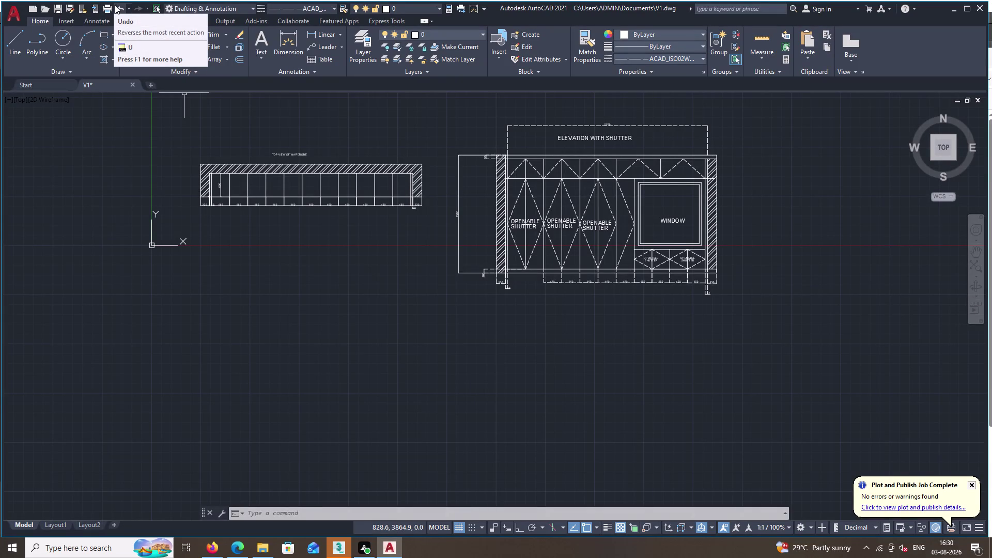
Bring up Save Drawing As for the V1 wardrobe drawing.
double_click(69, 7)
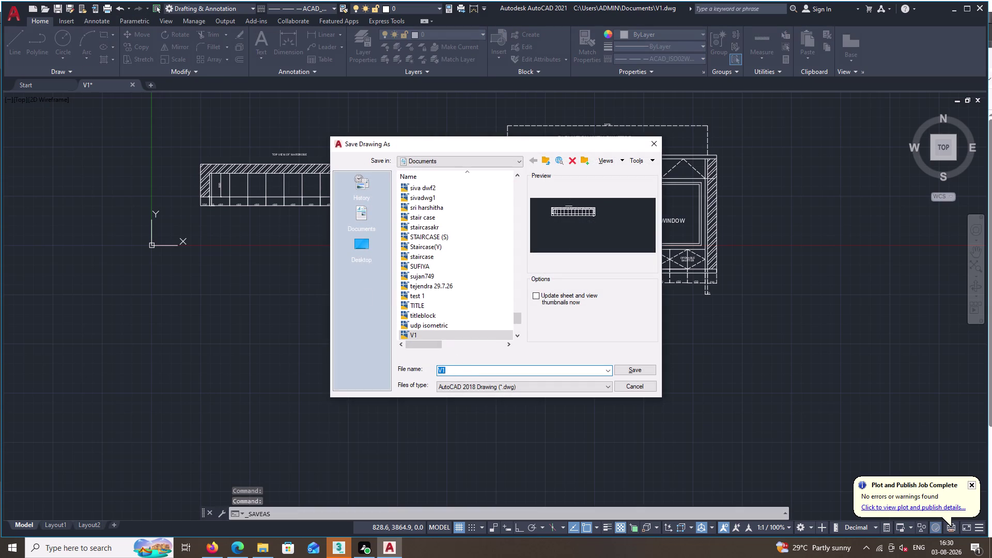
Replace the file name with 'V2' and save the drawing as V2.dwg.
key(BackSpace)
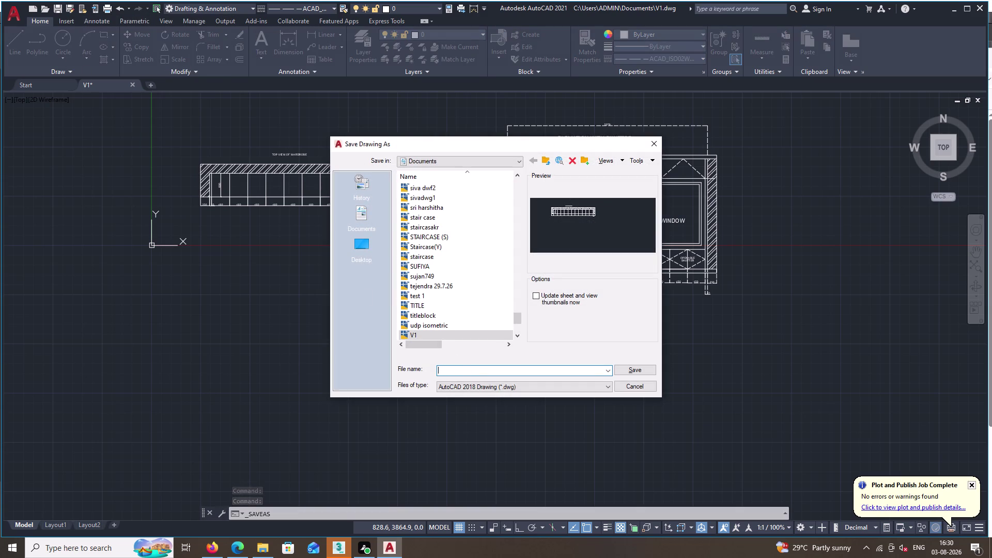
text(V2)
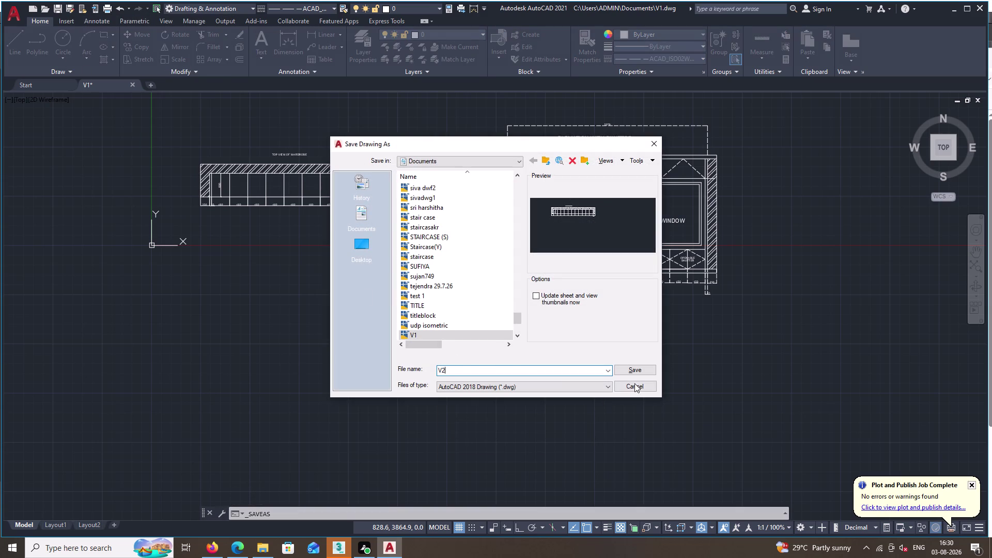
double_click(640, 369)
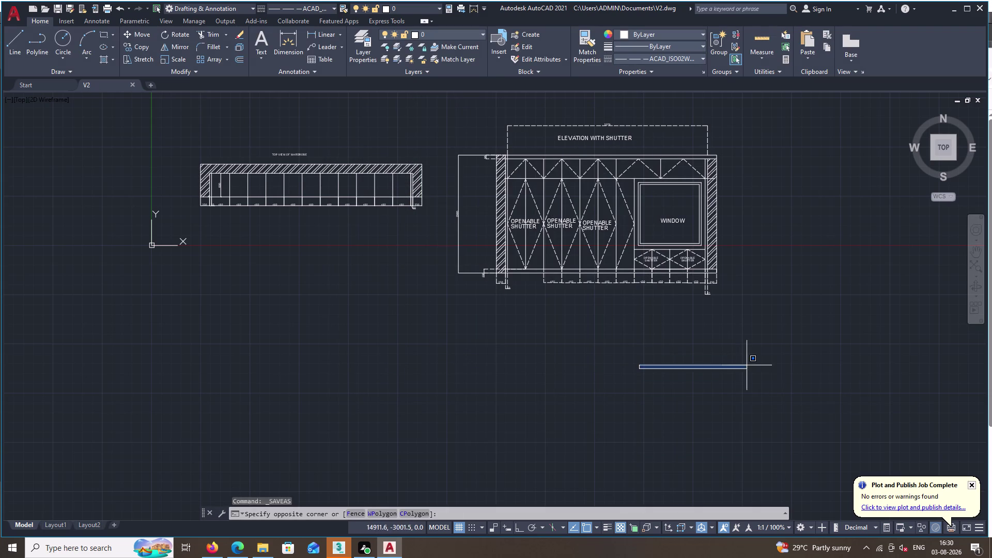
Window-select the whole shutter elevation with its window details, then bring up Save As again.
click(763, 361)
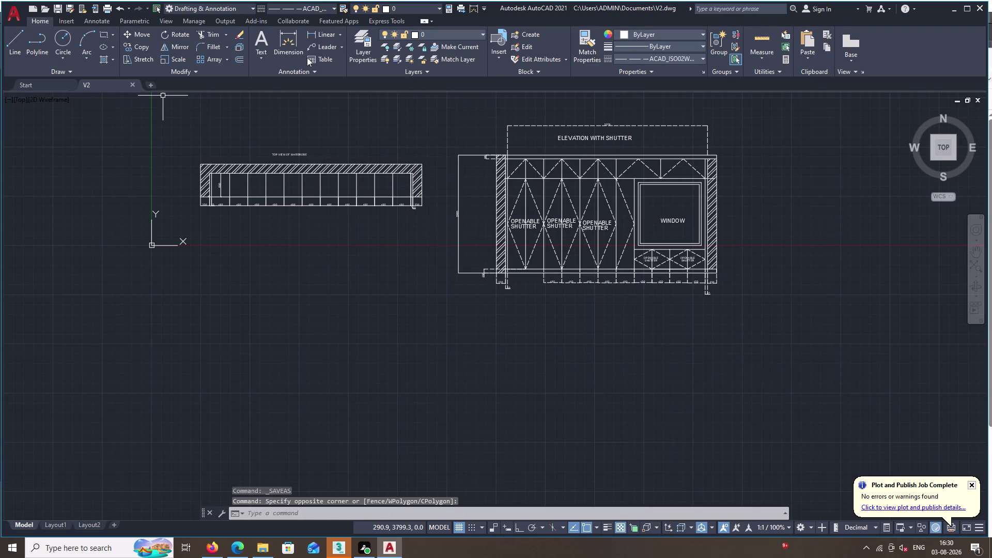
click(431, 107)
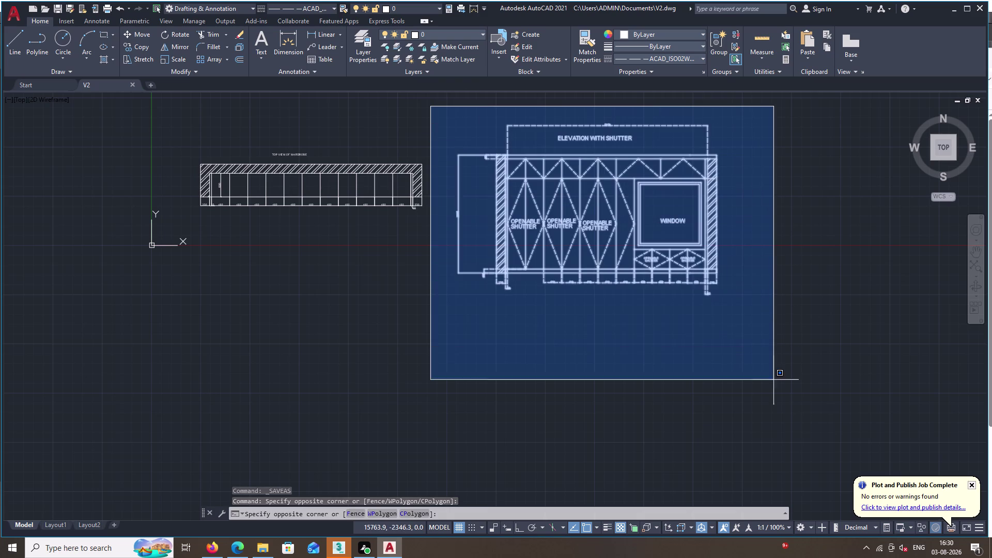
click(774, 387)
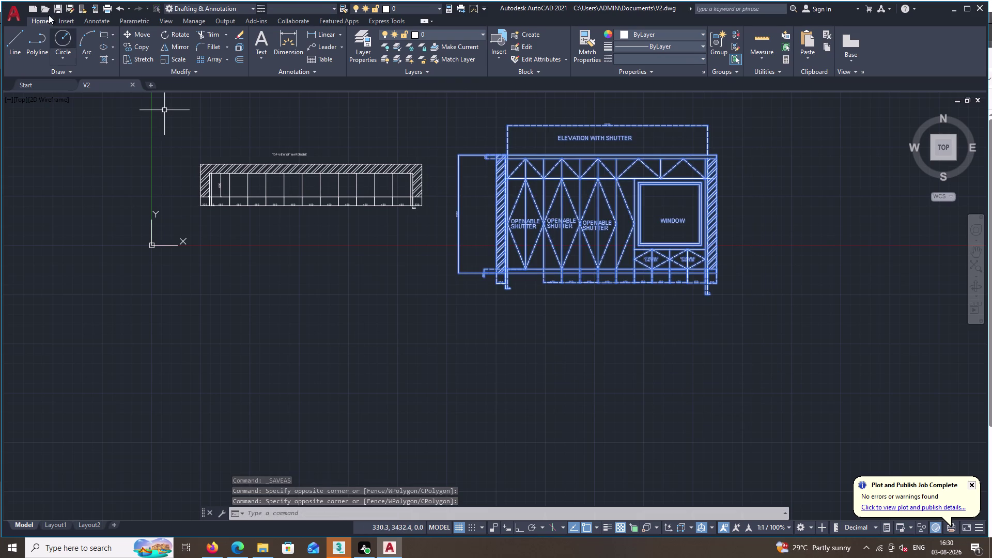